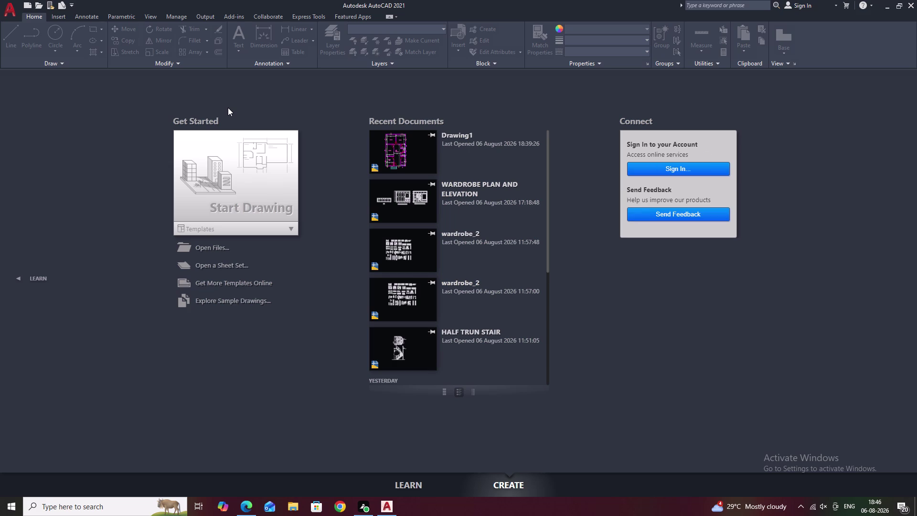
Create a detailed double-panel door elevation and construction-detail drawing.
Open a new blank drawing, Drawing1, from Start Drawing.
click(203, 166)
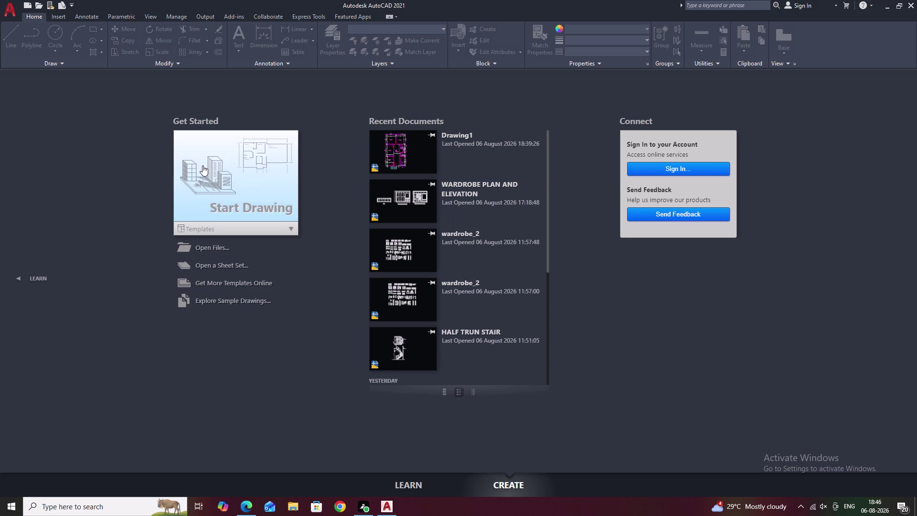
scroll(down, 3)
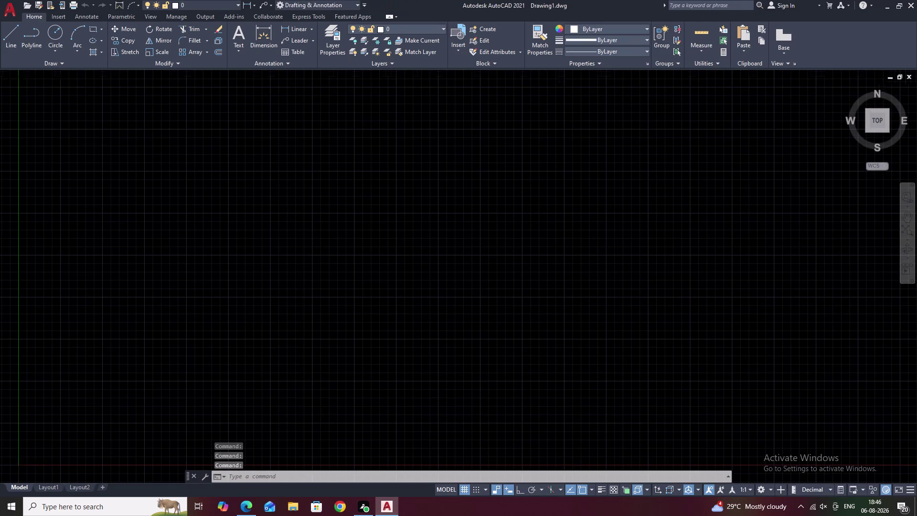
Set drawing length units to Engineering with 0'-0.00" precision.
text(UN)
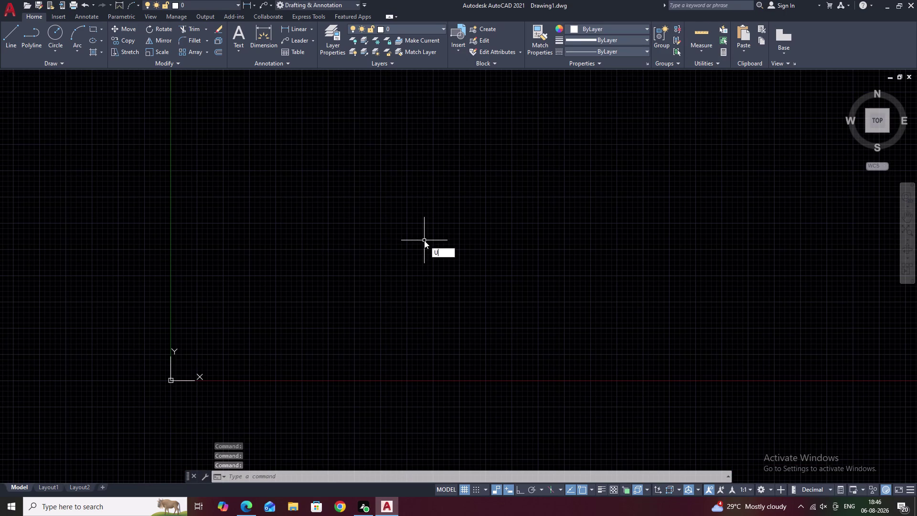
key(space)
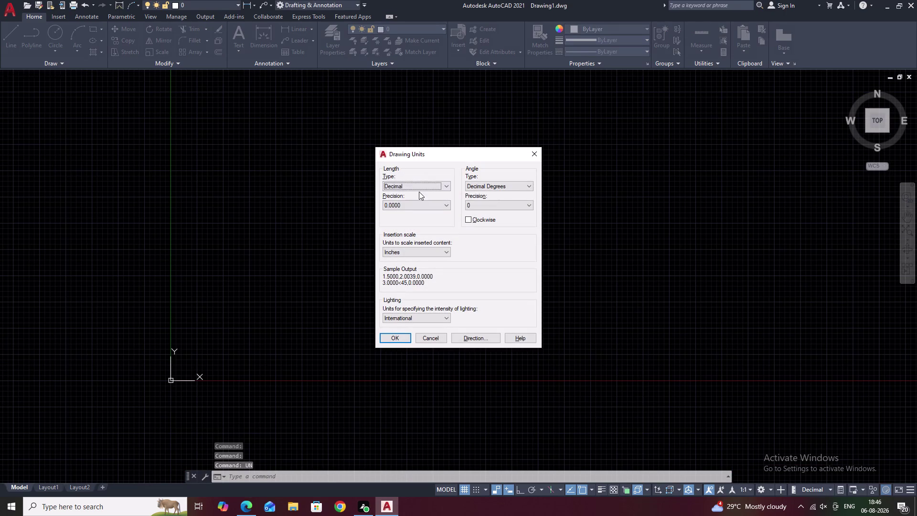
click(419, 187)
click(418, 206)
click(417, 206)
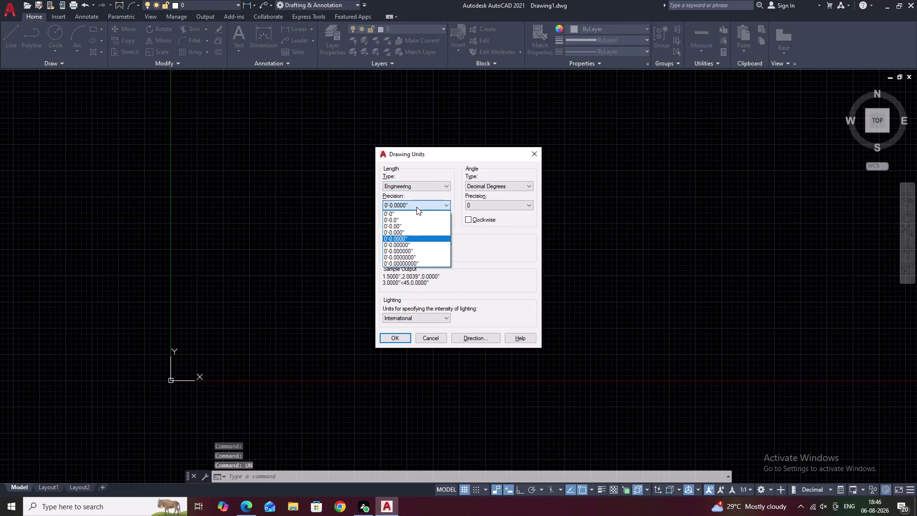
click(413, 226)
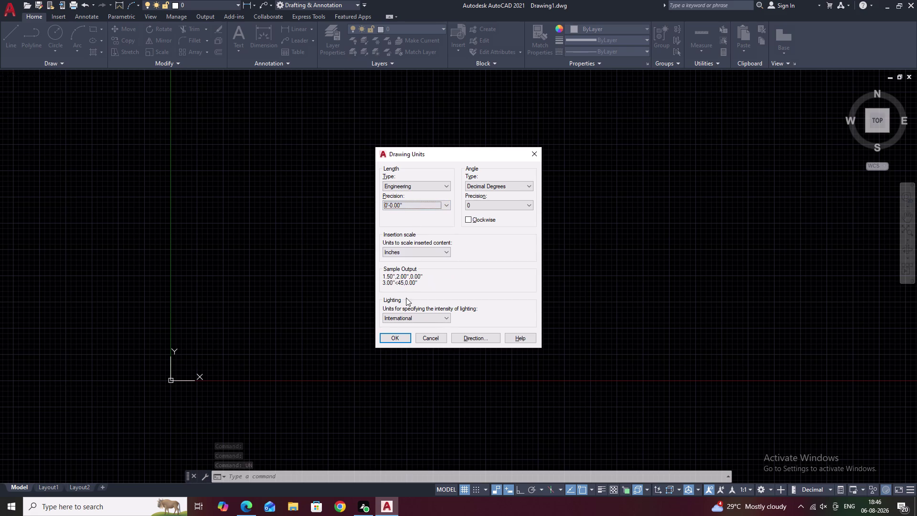
click(397, 342)
Pan the view so the origin sits at the lower left, then bring up dimension styles.
scroll(down, 3)
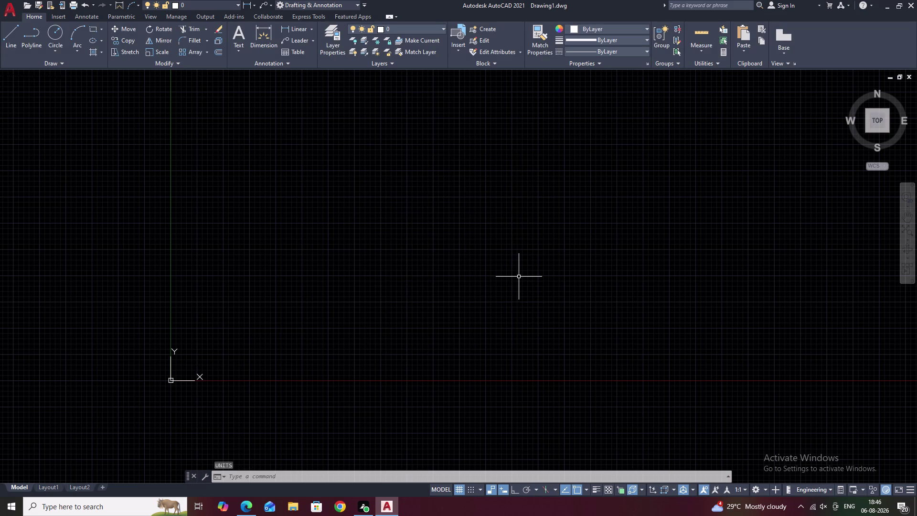
middle_drag(525, 222, 249, 401)
middle_drag(443, 220, 344, 295)
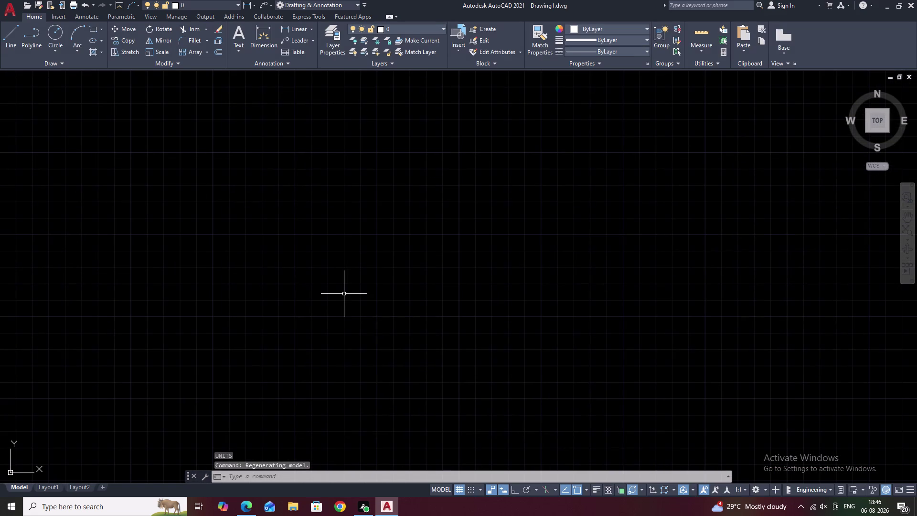
text(D)
key(space)
Give the Standard dimension style Engineering primary units with 0'-0.00" precision.
click(566, 231)
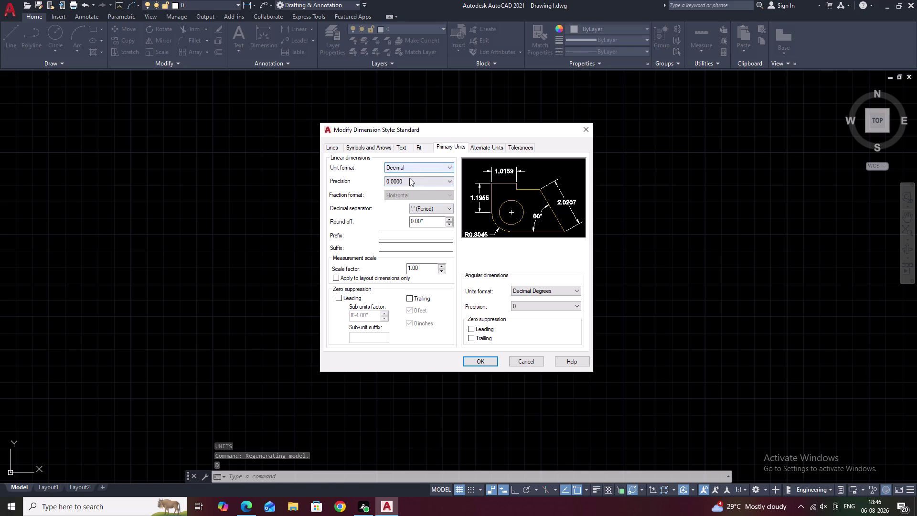
click(409, 181)
click(410, 169)
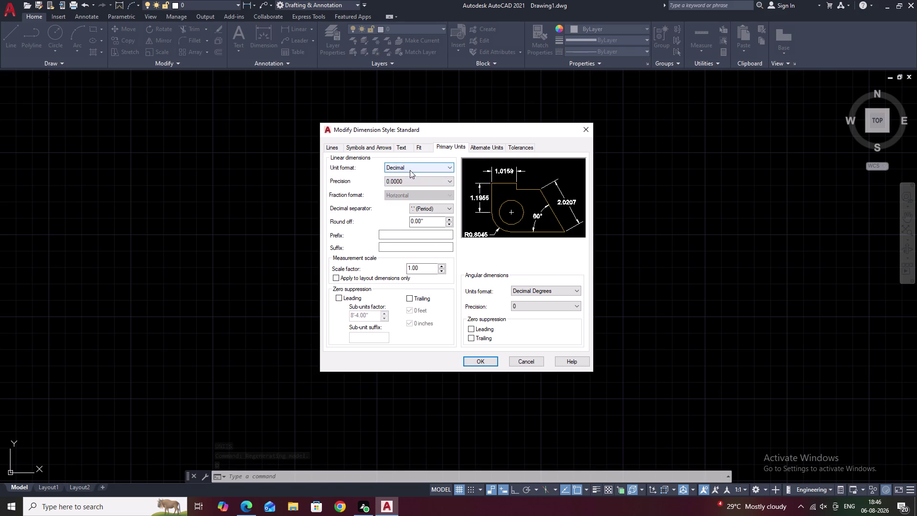
click(410, 170)
click(413, 187)
click(413, 181)
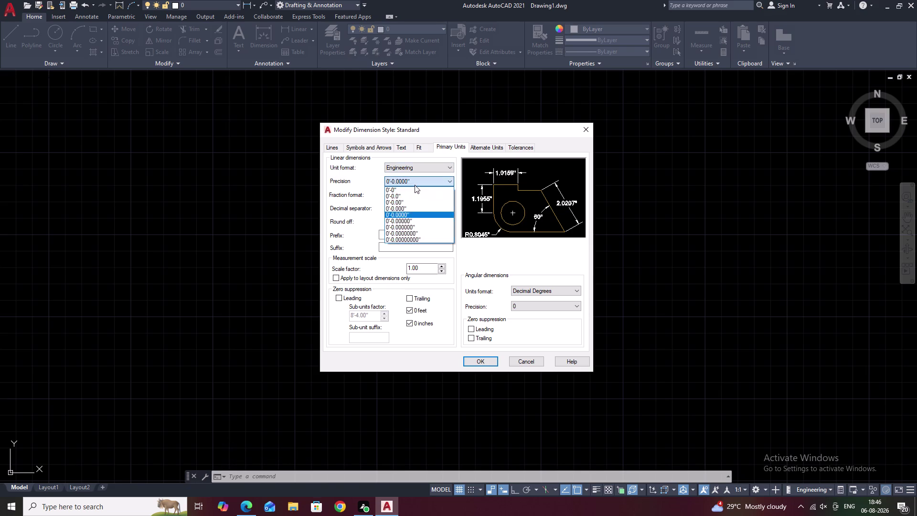
click(414, 202)
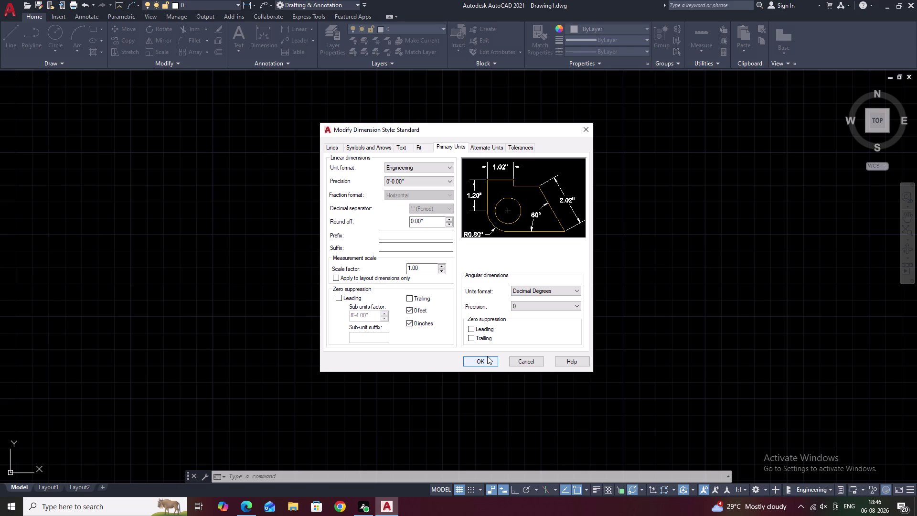
click(487, 356)
click(522, 325)
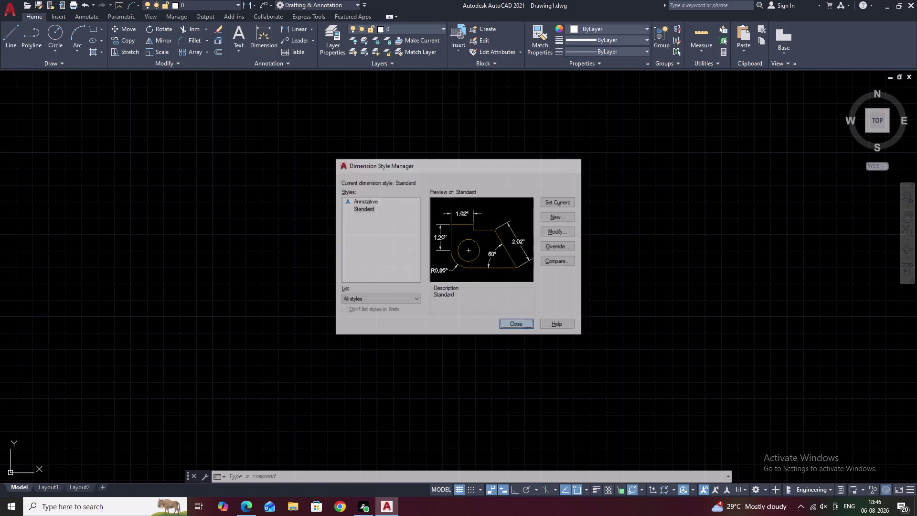
text(L)
key(space)
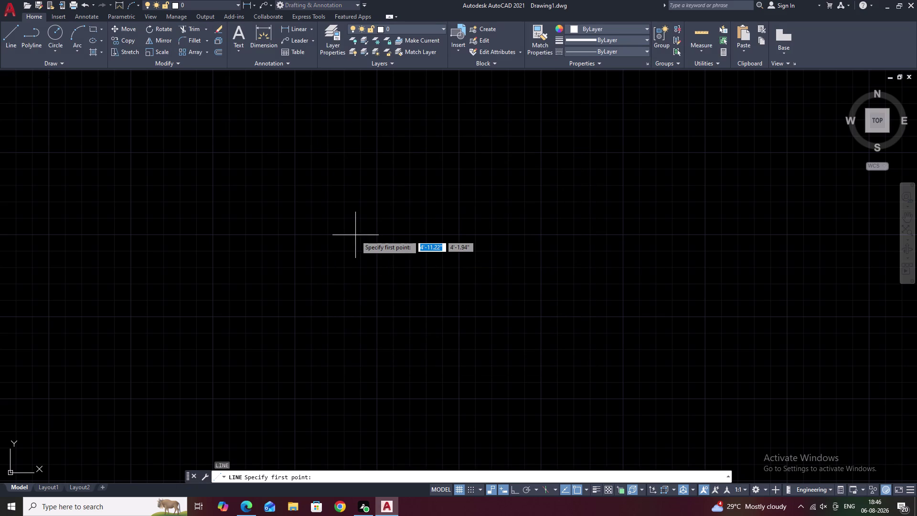
Place a horizontal construction line (XL, Hor) low in the drawing and pan to it.
key(Escape)
text(X)
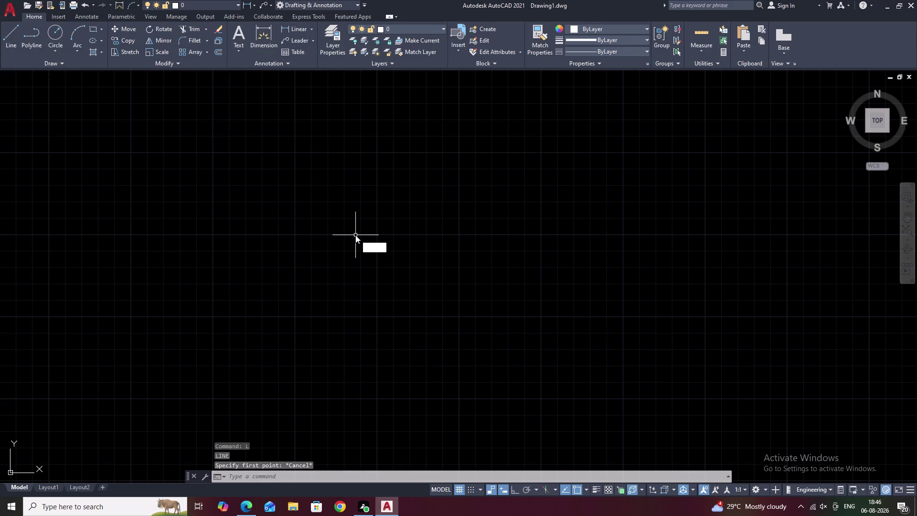
text(L H)
key(space)
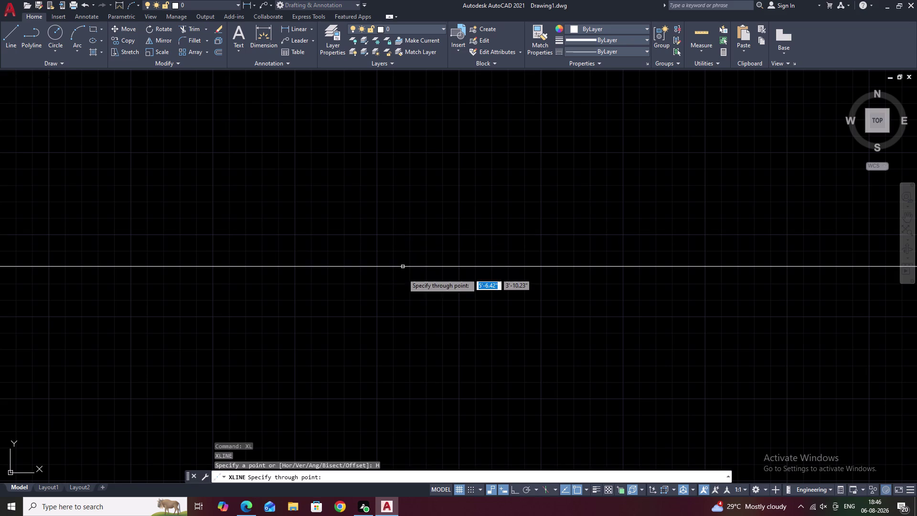
click(412, 399)
key(Escape)
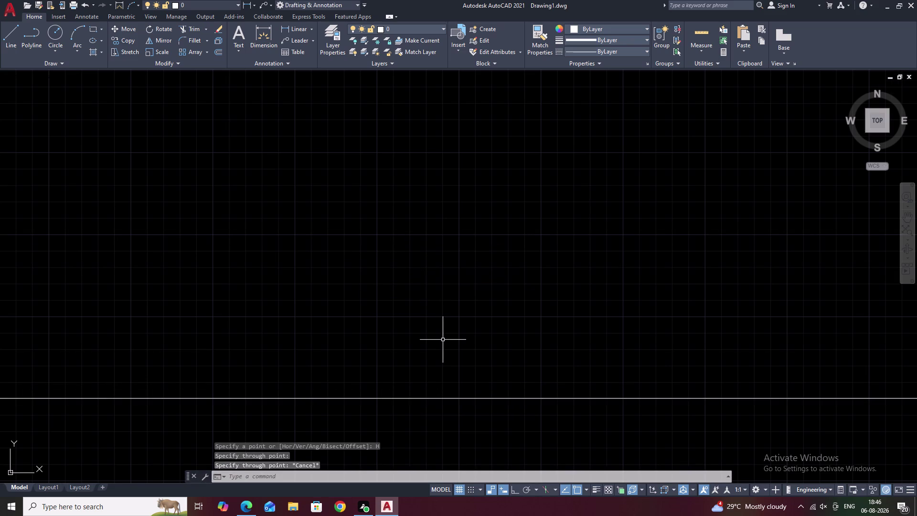
scroll(down, 3)
middle_drag(443, 338, 353, 370)
scroll(up, 3)
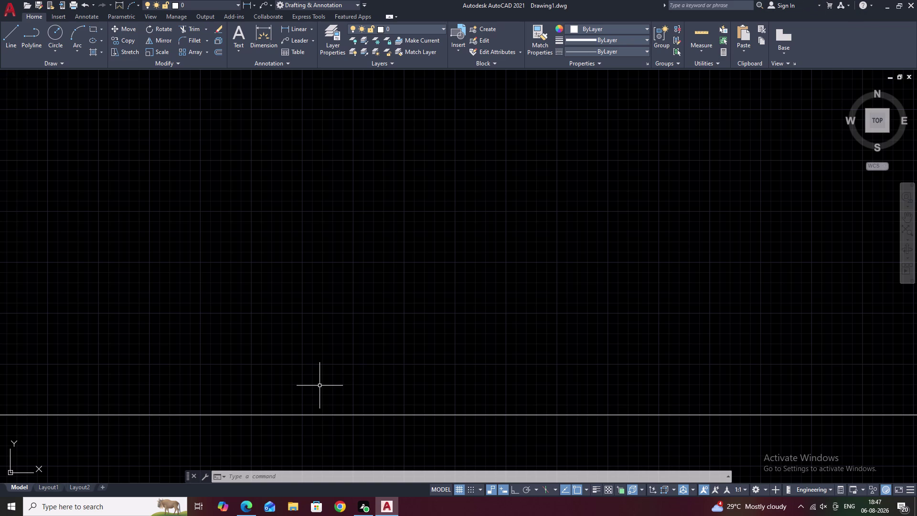
text(REC)
key(space)
key(f)
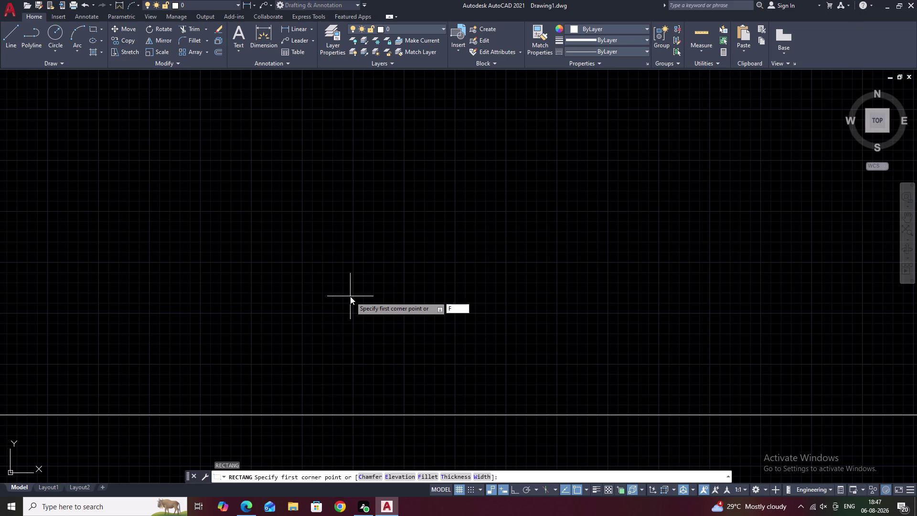
key(Escape)
text(RE)
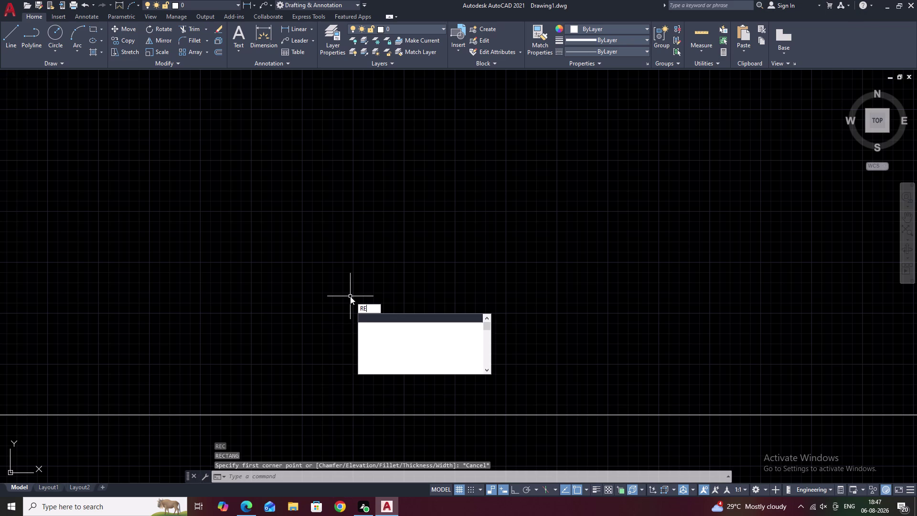
text(C)
key(space)
click(304, 189)
right_click(305, 190)
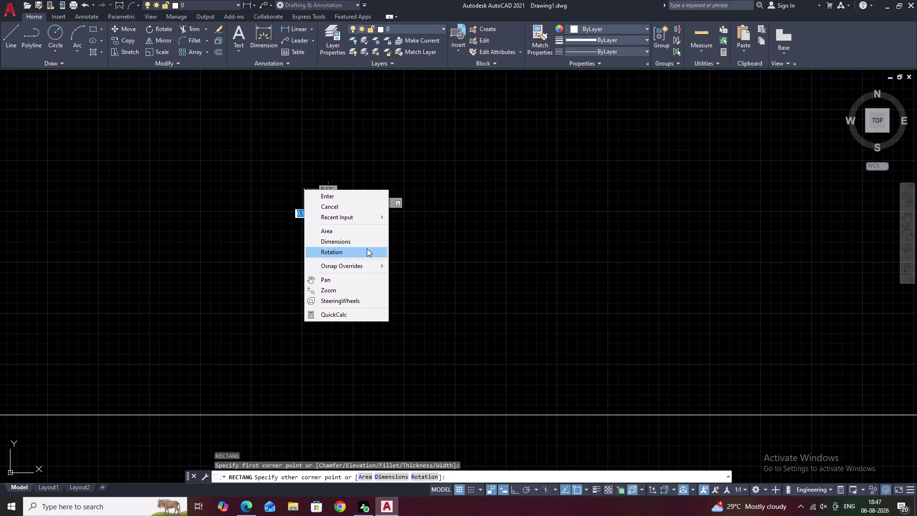
click(402, 213)
key(Escape)
key(Escape)
drag(397, 177, 383, 177)
drag(370, 177, 297, 188)
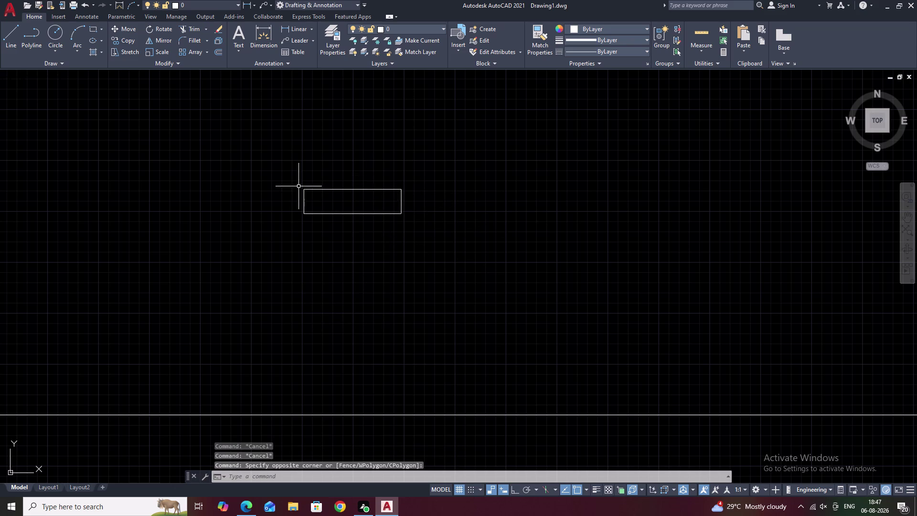
drag(297, 188, 299, 252)
drag(394, 186, 383, 179)
drag(342, 172, 387, 257)
key(Escape)
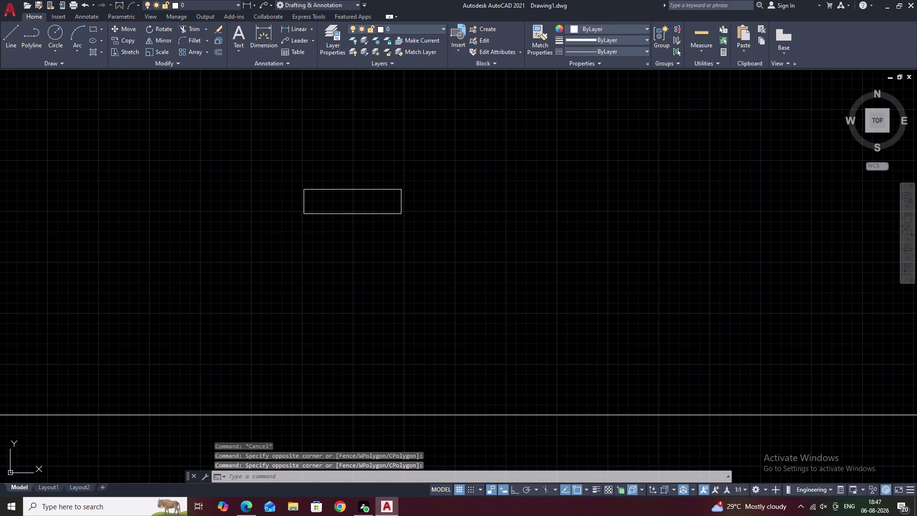
drag(429, 180, 356, 278)
text(E)
key(space)
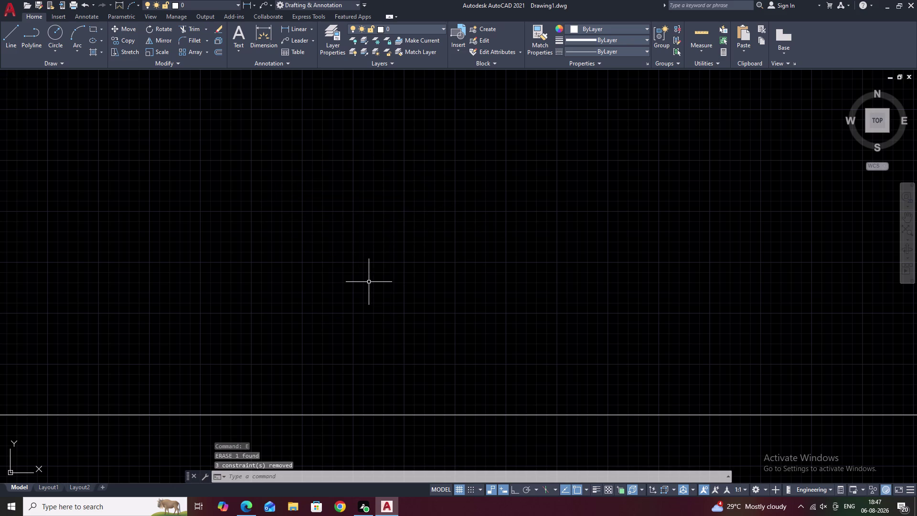
key(Escape)
text(REC)
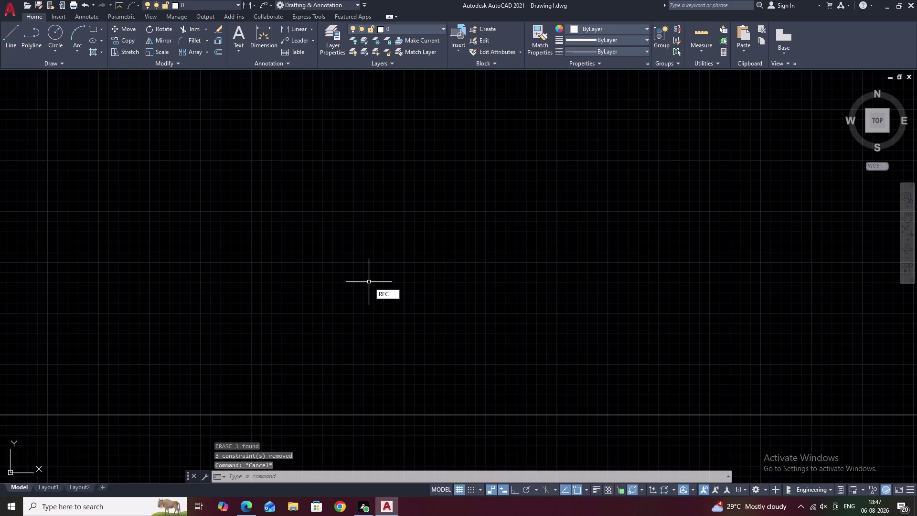
Start a rectangle from a first corner and enter a 4' length.
key(space)
click(302, 159)
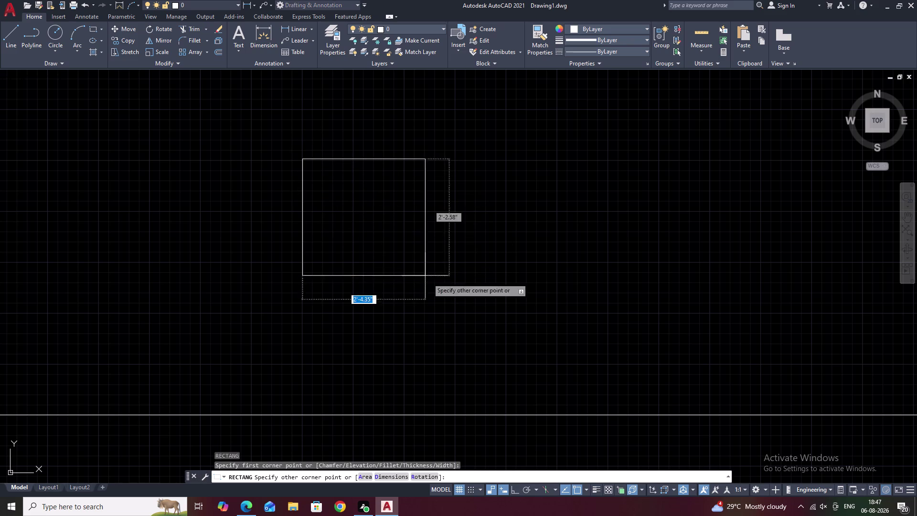
key(d)
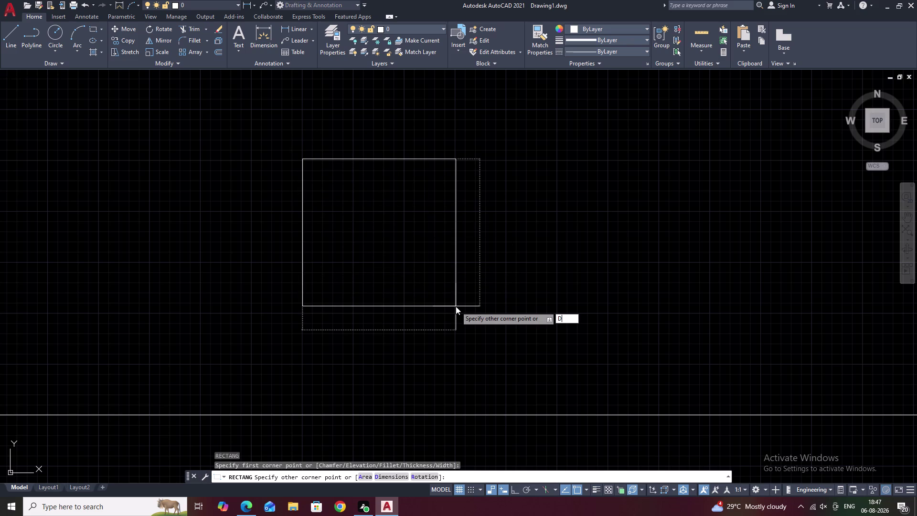
key(space)
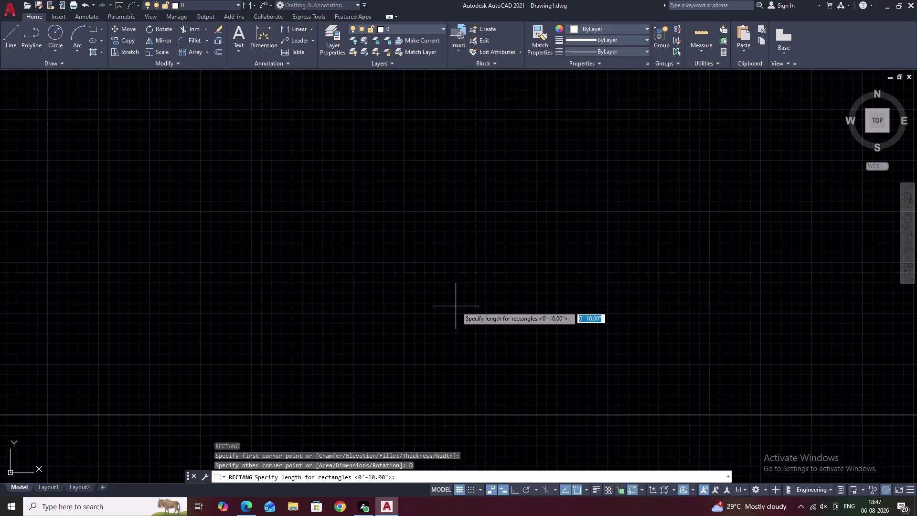
key(3)
key(BackSpace)
key(4)
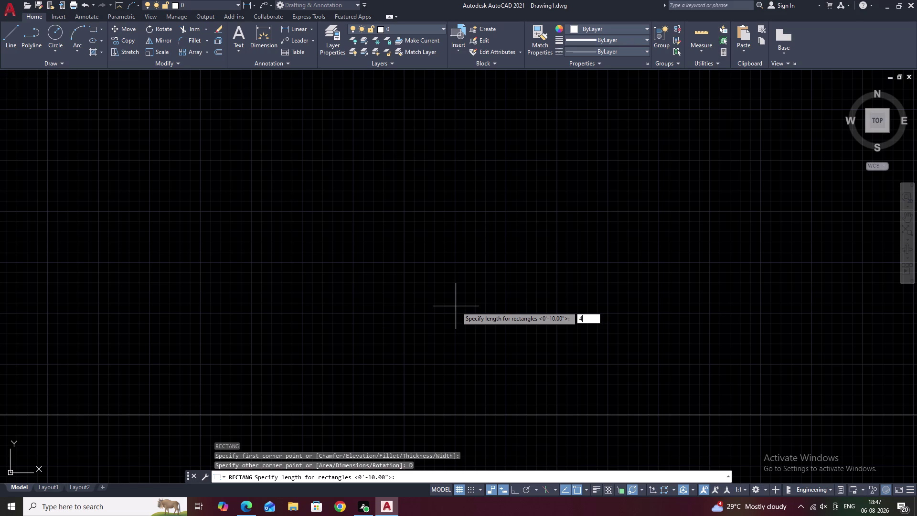
text('0)
key(ctrl+apostrophe)
key(shift+quotedbl)
key(Return)
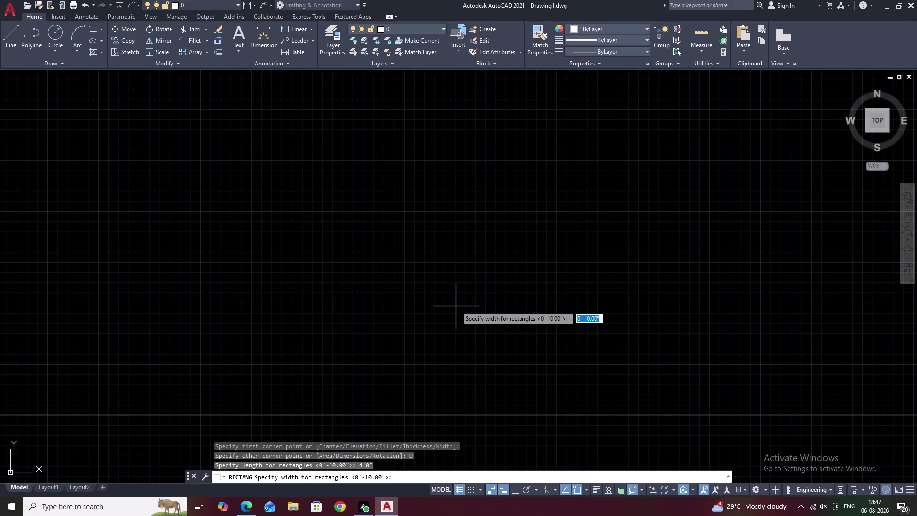
Enter a 7' width and place the 4' by 7' rectangle.
key(7)
key(apostrophe)
key(0)
key(ctrl+apostrophe)
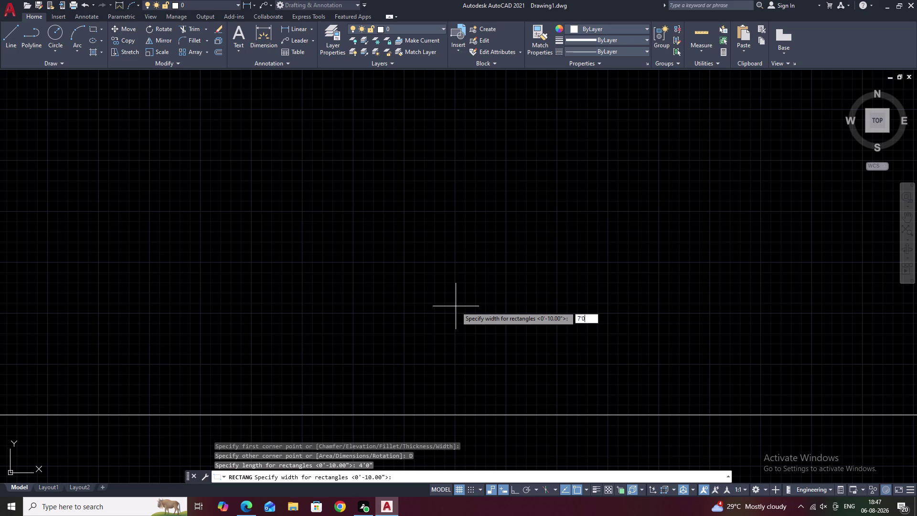
key(shift+quotedbl)
key(space)
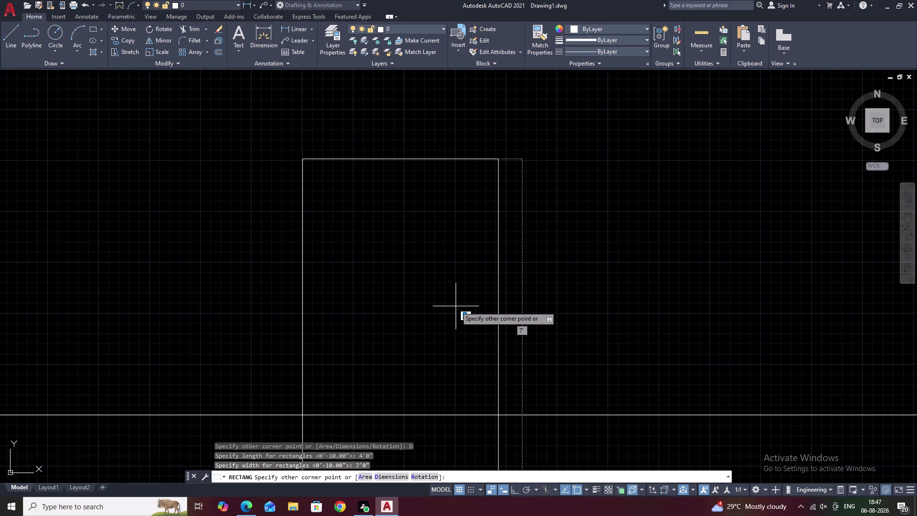
click(456, 306)
scroll(down, 3)
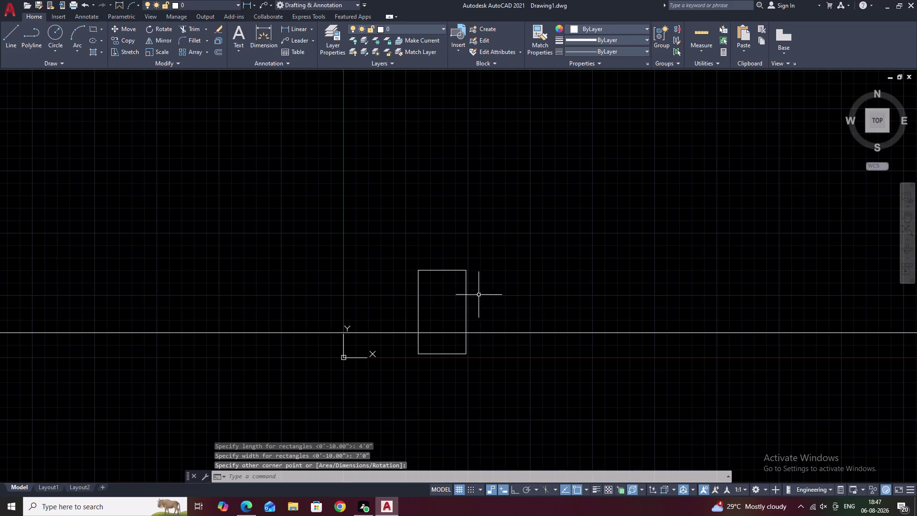
click(475, 271)
drag(473, 269, 410, 324)
key(Escape)
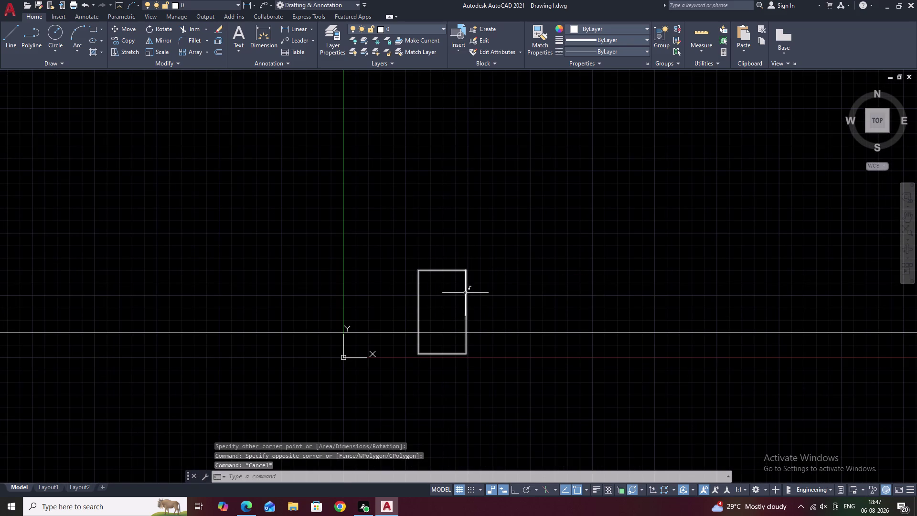
double_click(465, 294)
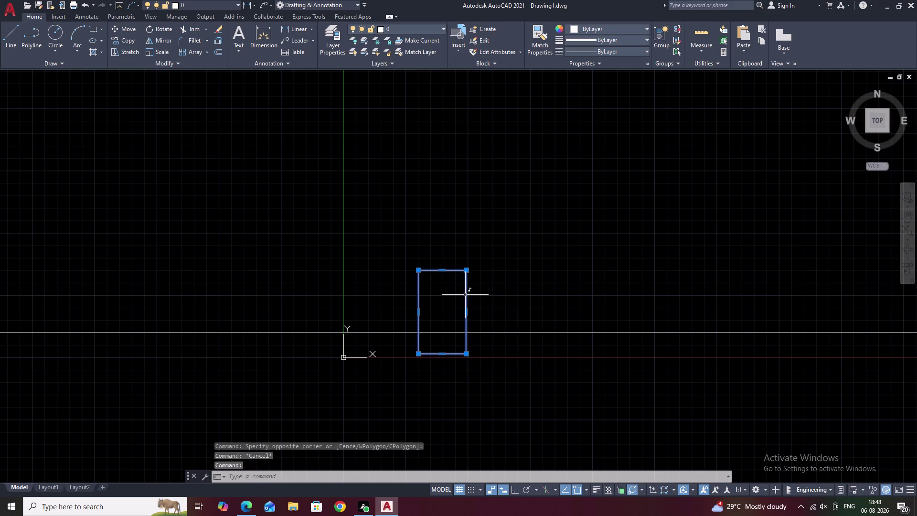
text(M)
key(space)
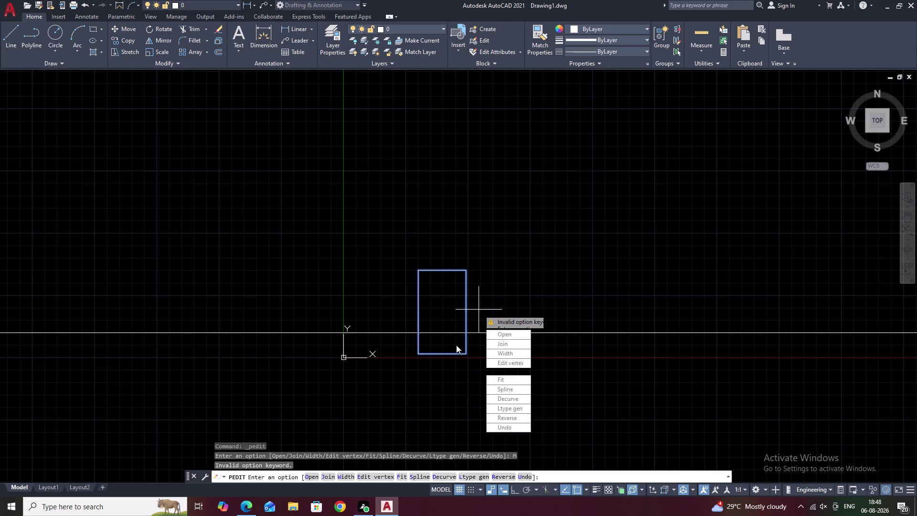
key(Escape)
click(466, 314)
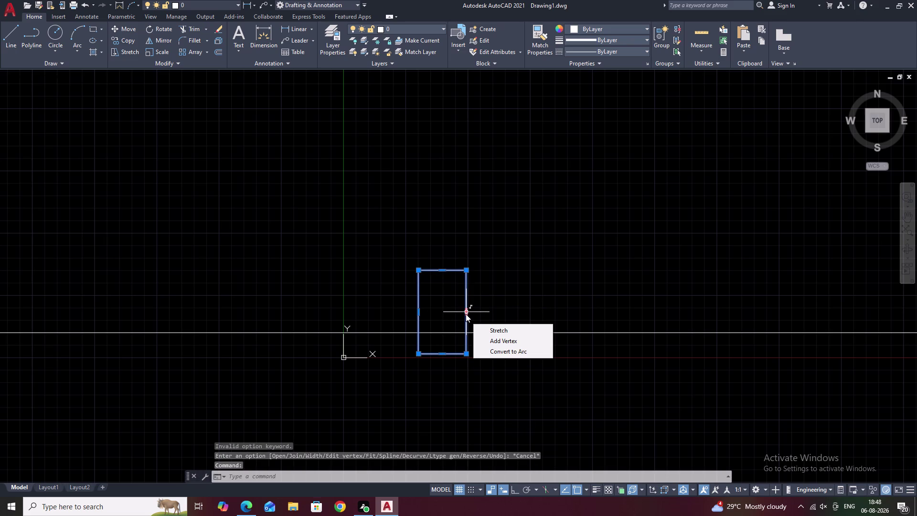
text(M)
key(space)
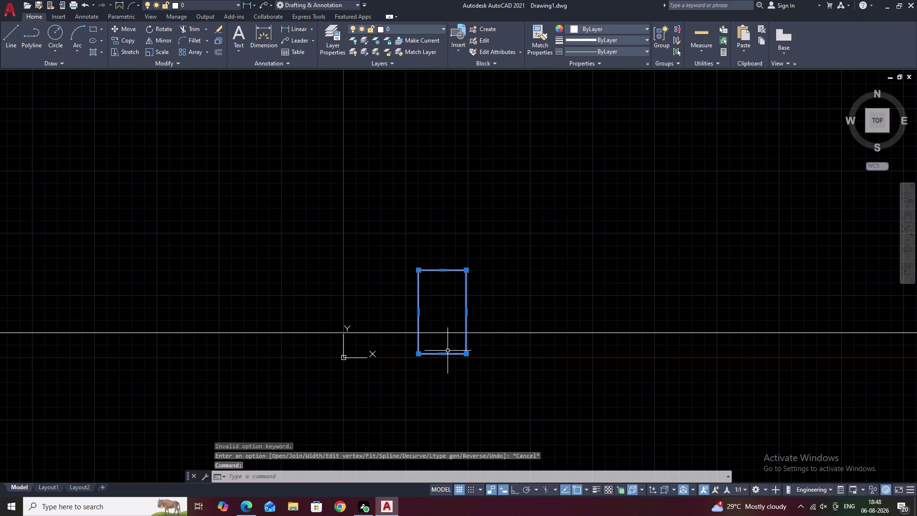
key(Escape)
key(Escape)
click(466, 313)
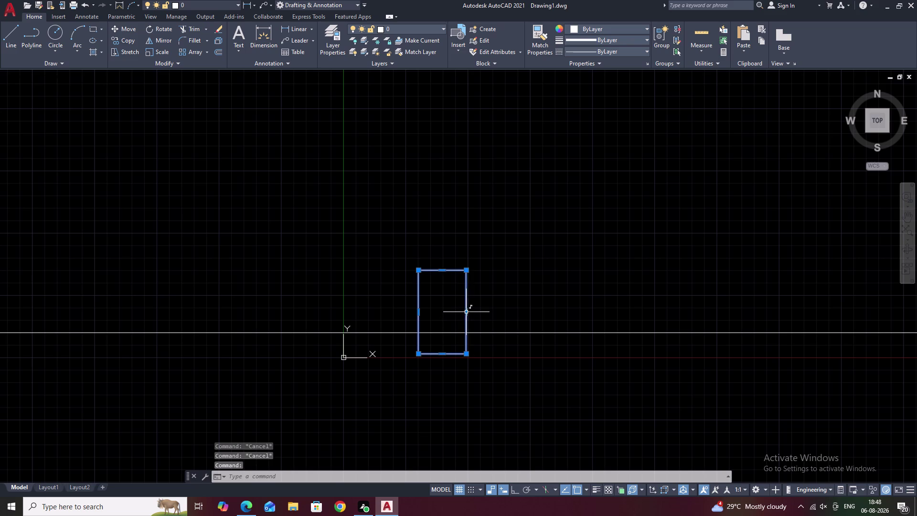
text(M)
key(space)
text(M)
key(space)
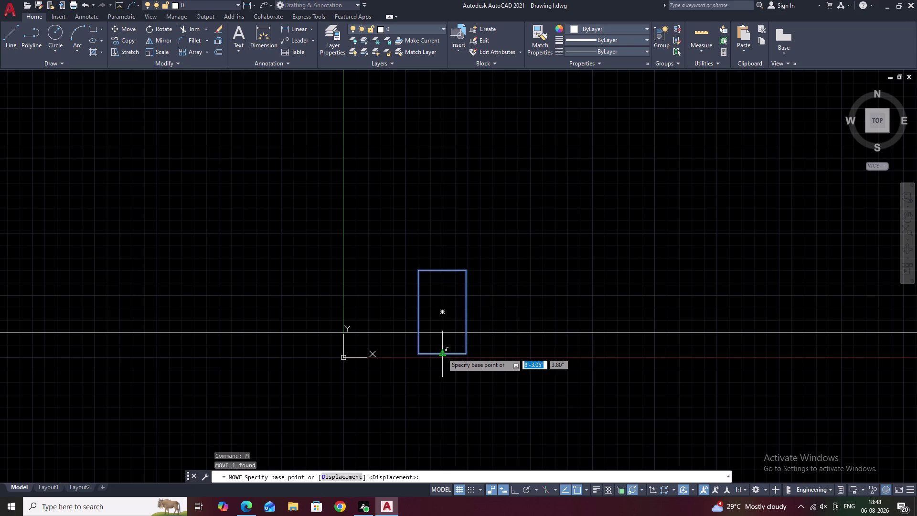
Move the rectangle from its bottom-edge midpoint onto the construction line.
click(442, 353)
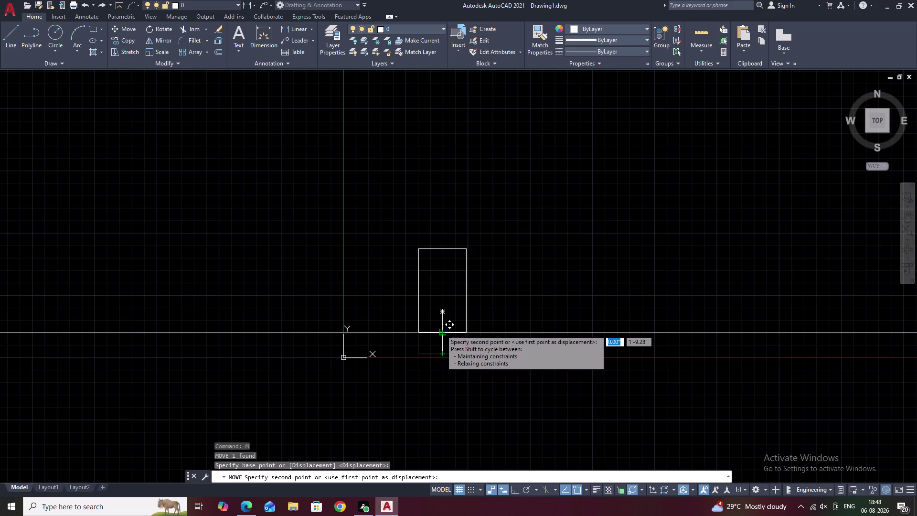
scroll(up, 3)
scroll(up, 3)
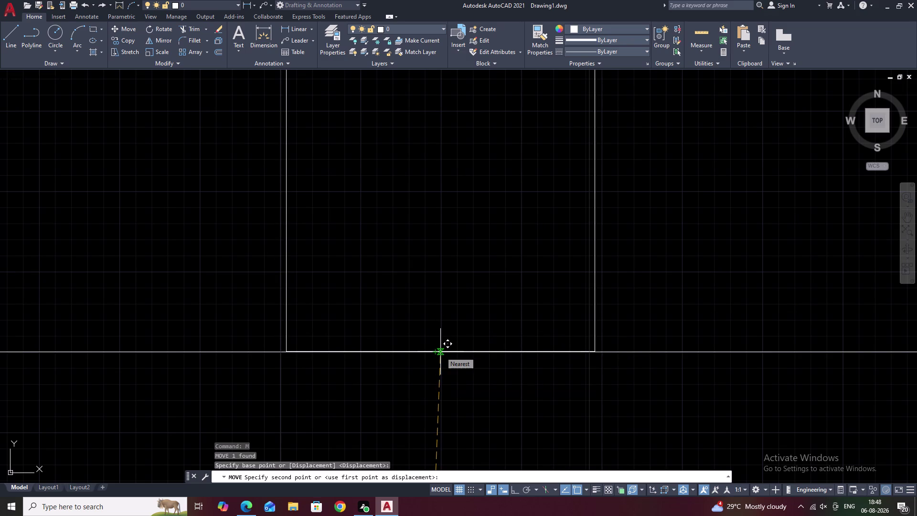
click(441, 351)
key(Escape)
Frame the moved rectangle in view and select it.
scroll(down, 3)
middle_drag(491, 349, 405, 346)
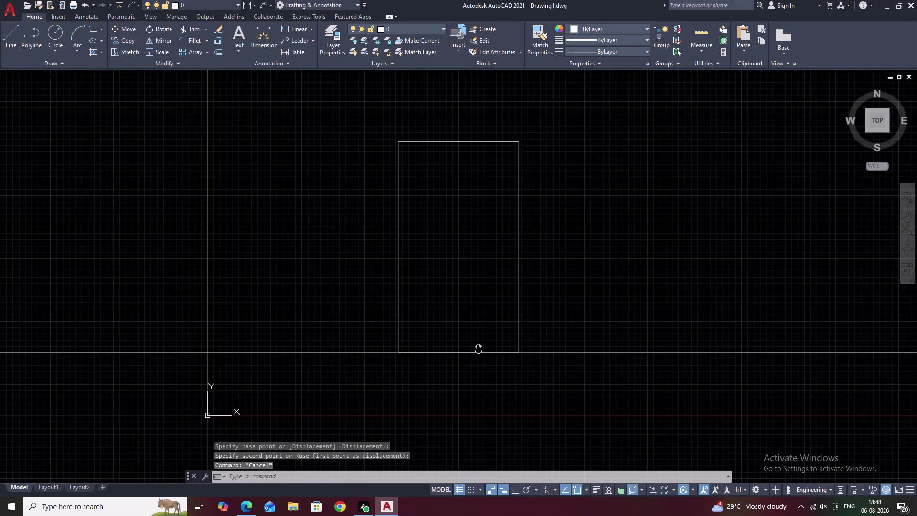
middle_drag(405, 347, 324, 335)
scroll(down, 3)
middle_drag(421, 324, 365, 342)
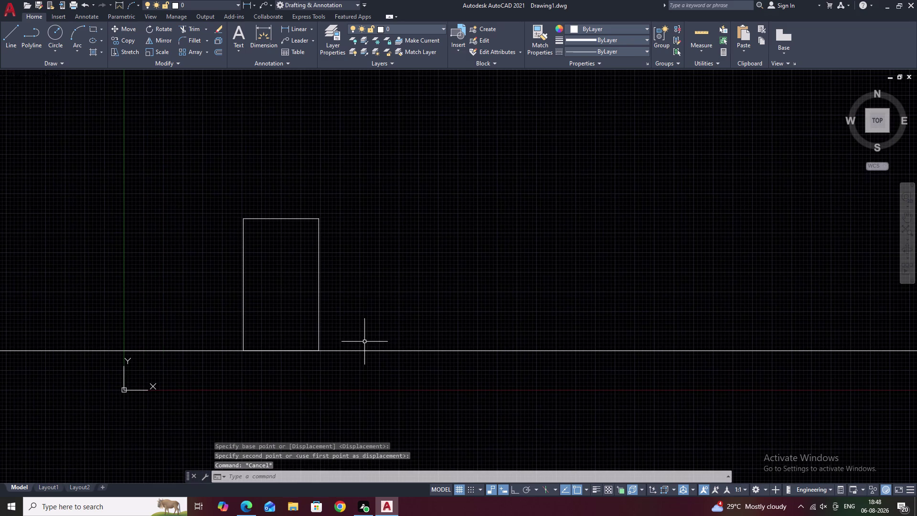
middle_drag(403, 352, 413, 333)
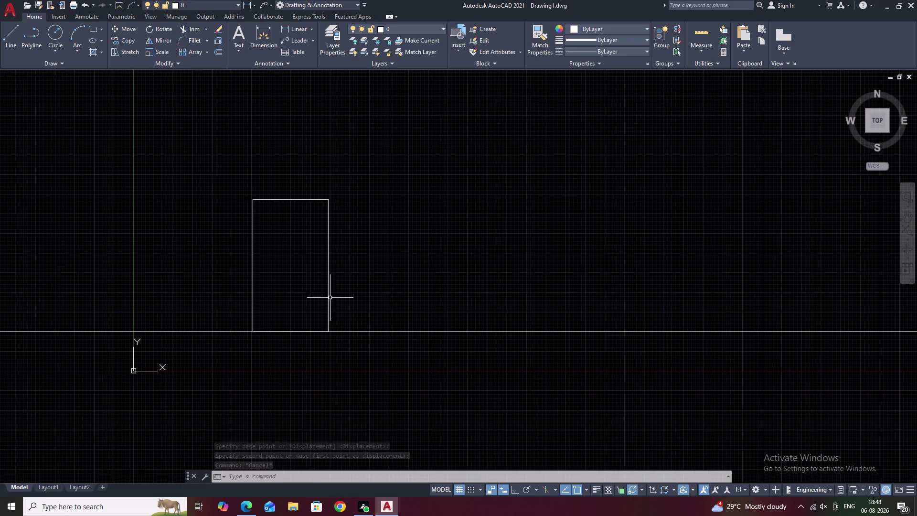
scroll(up, 3)
middle_drag(287, 306, 374, 285)
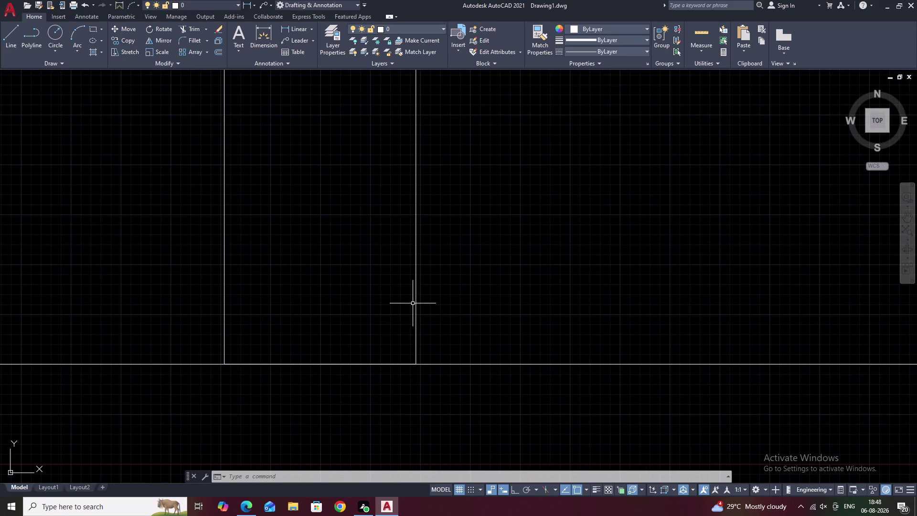
click(417, 301)
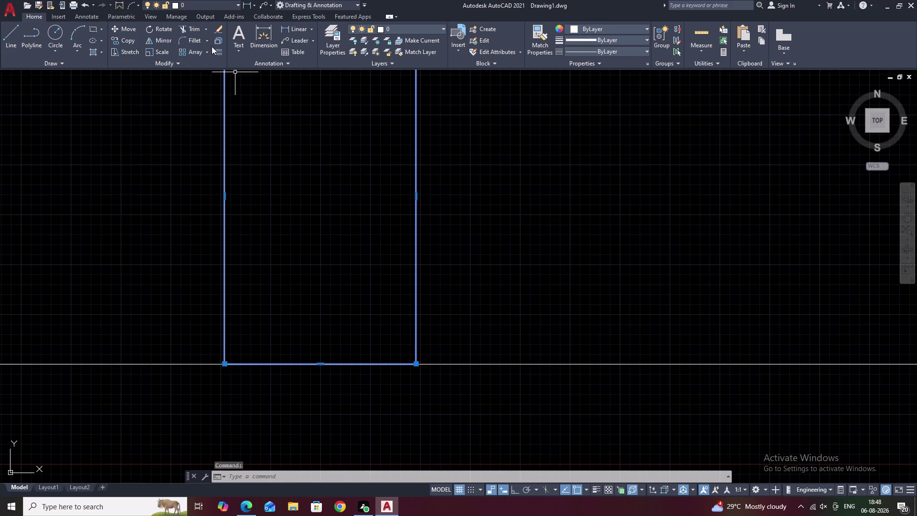
Explode the rectangle, then cancel an oversized 8-foot offset of its bottom edge.
click(217, 41)
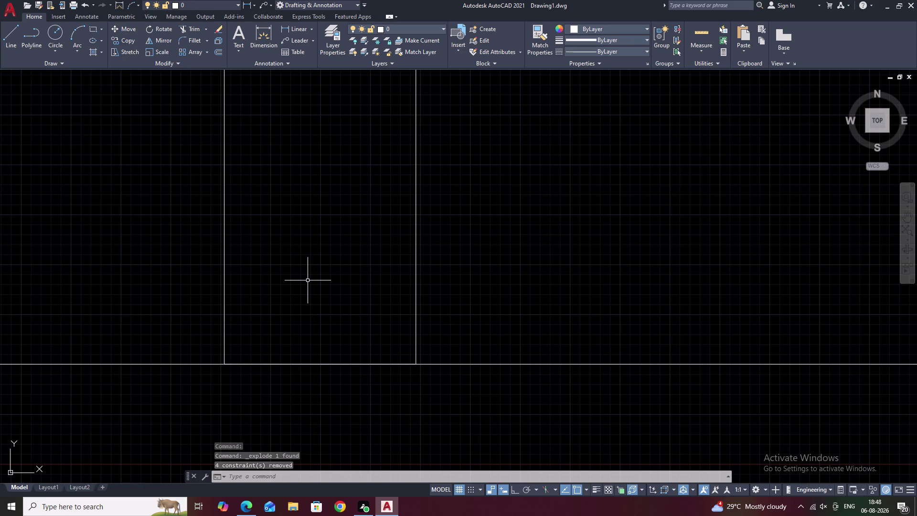
key(o)
key(space)
key(8)
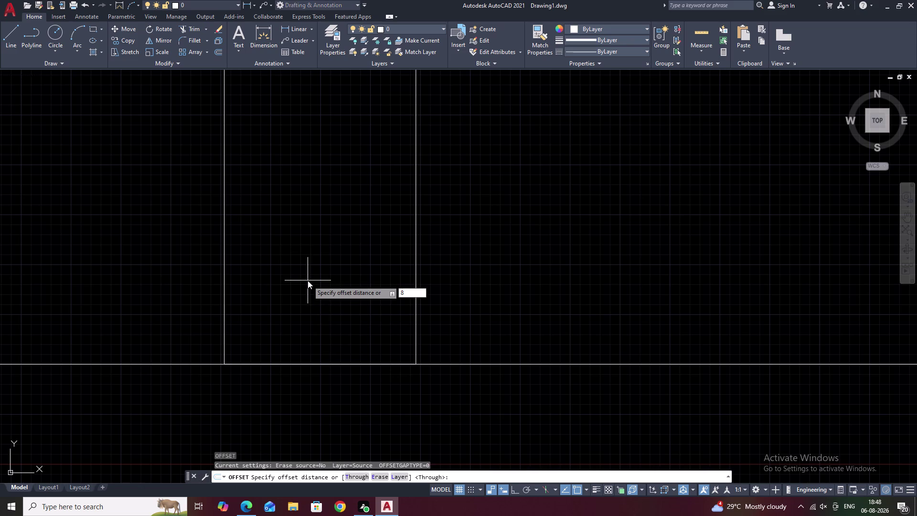
key(apostrophe)
key(space)
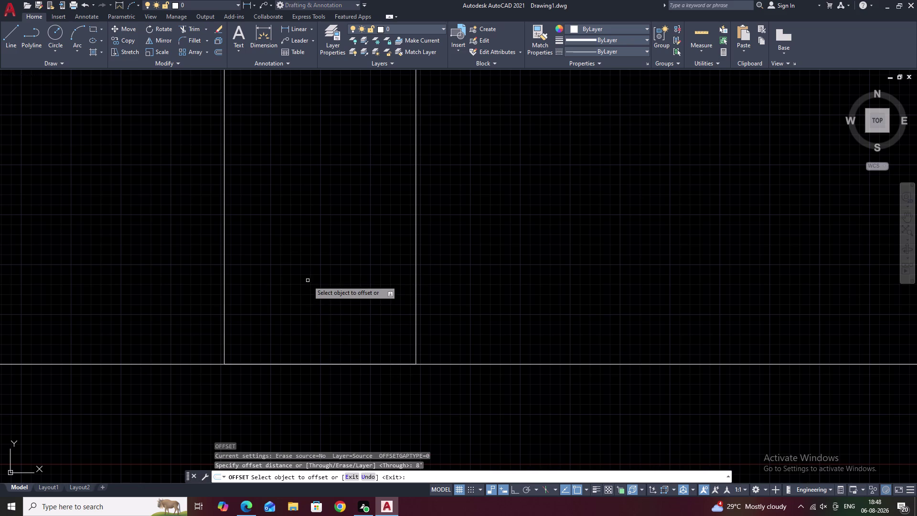
click(305, 361)
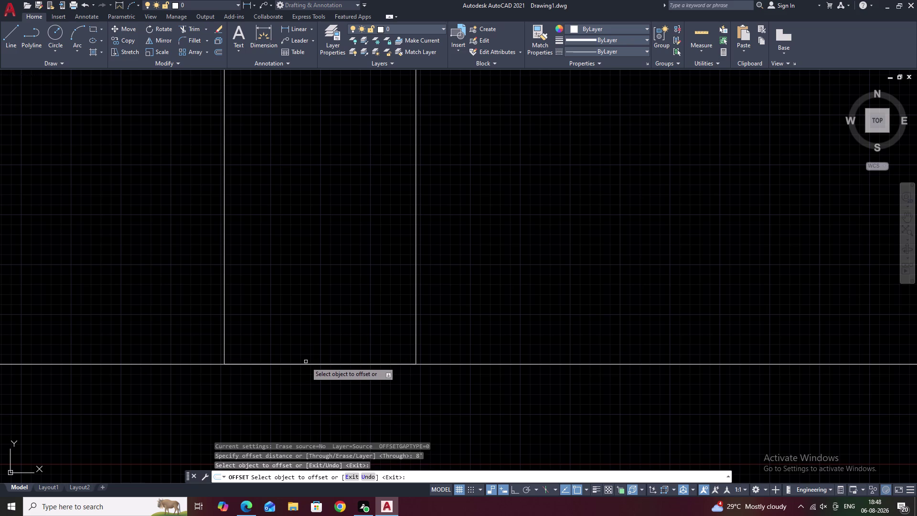
click(306, 363)
scroll(down, 3)
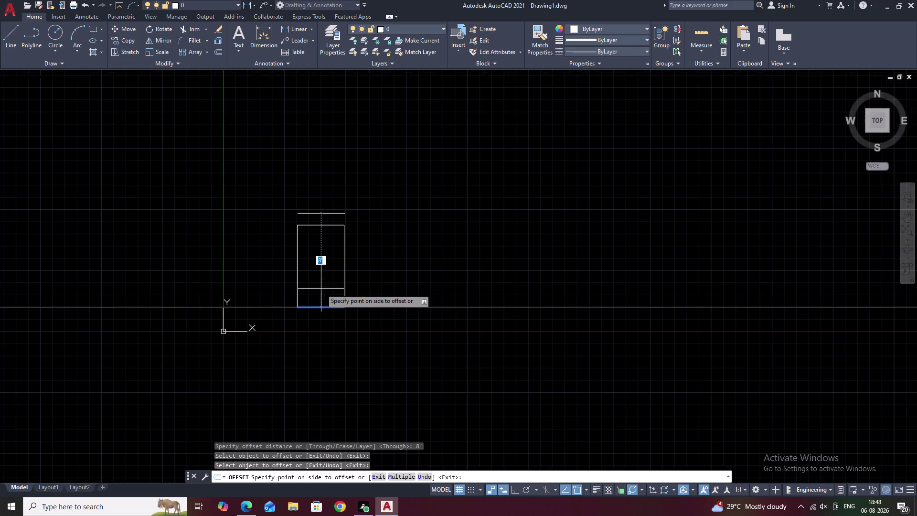
key(Escape)
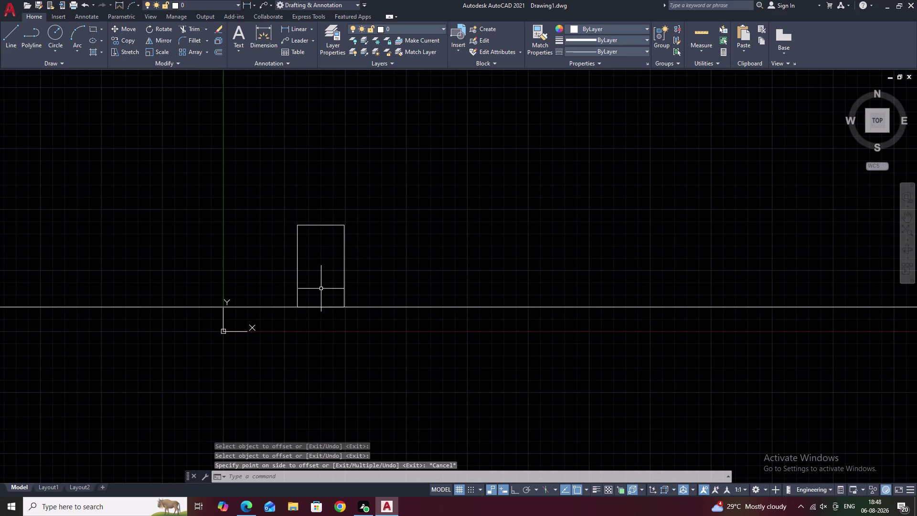
Offset the bottom edge 8 inches upward inside the rectangle.
key(space)
key(8)
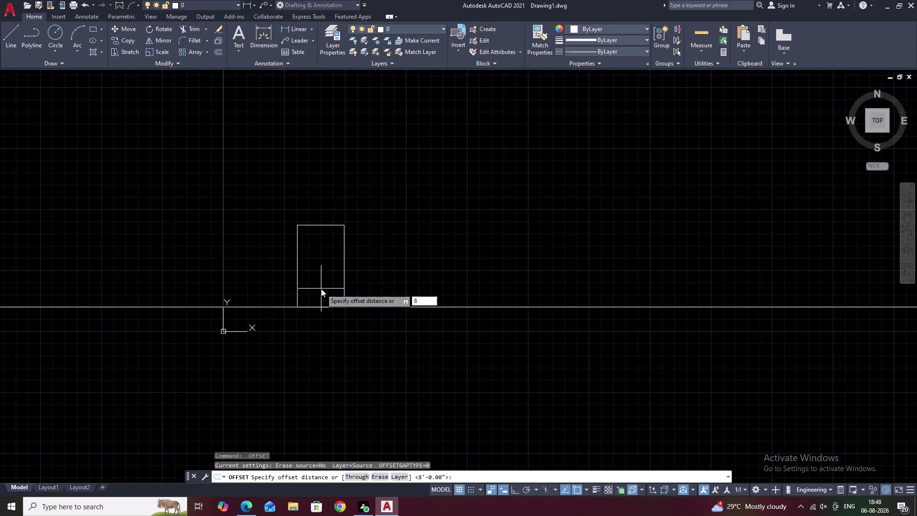
key(space)
scroll(up, 3)
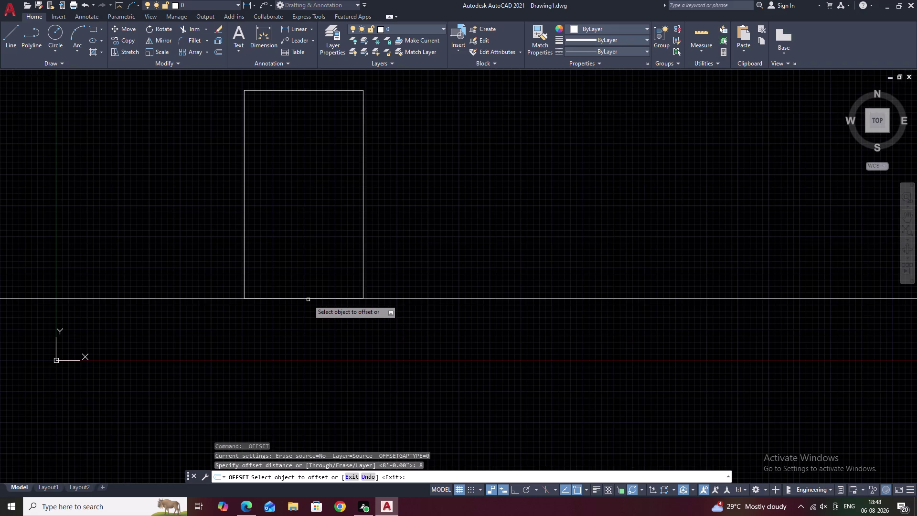
scroll(up, 3)
click(307, 298)
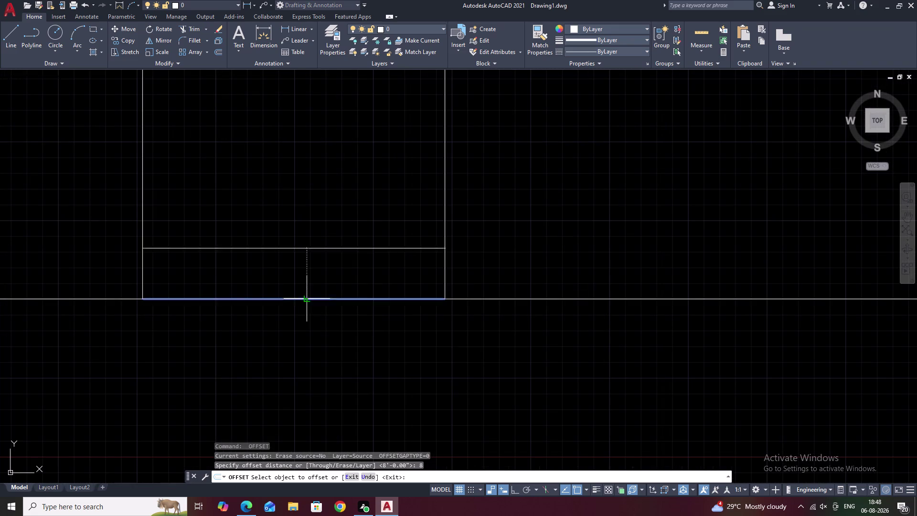
click(306, 270)
scroll(down, 3)
middle_drag(306, 271, 300, 301)
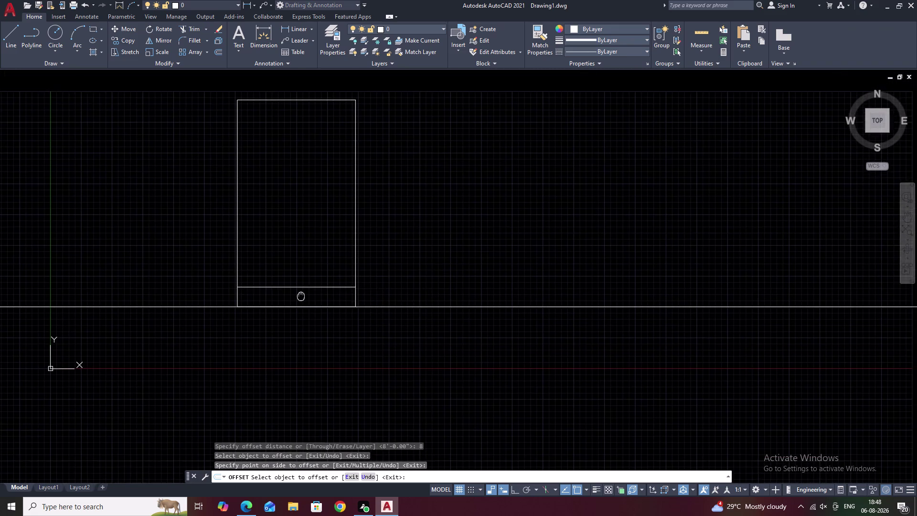
middle_drag(300, 300, 299, 303)
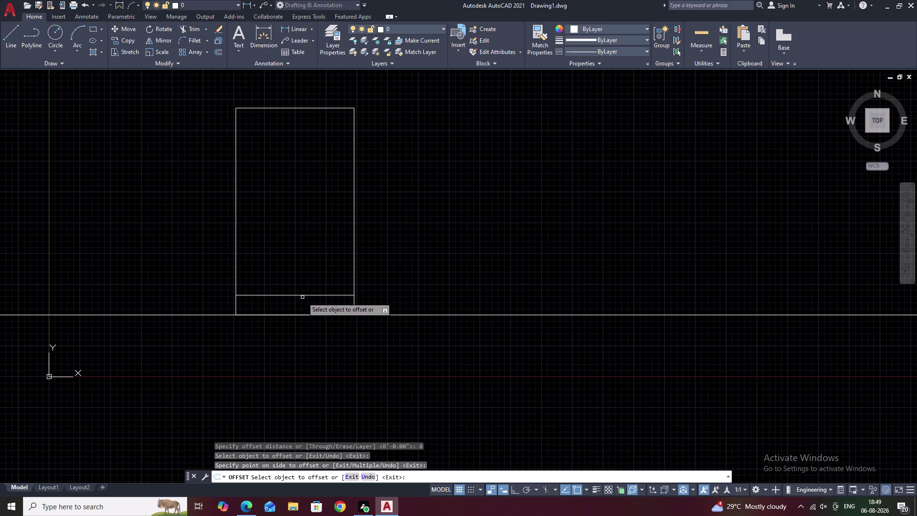
Erase the 8-inch offset line from the rectangle.
double_click(304, 296)
key(Escape)
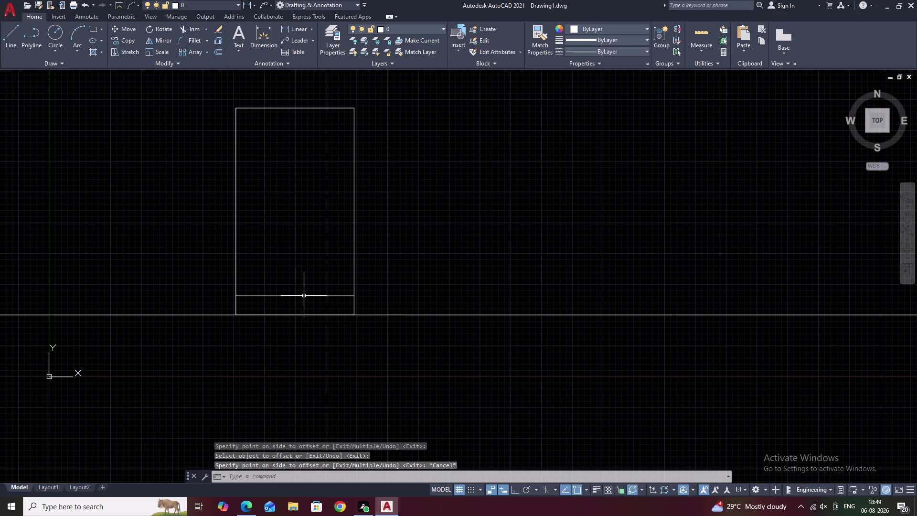
click(304, 295)
text(E)
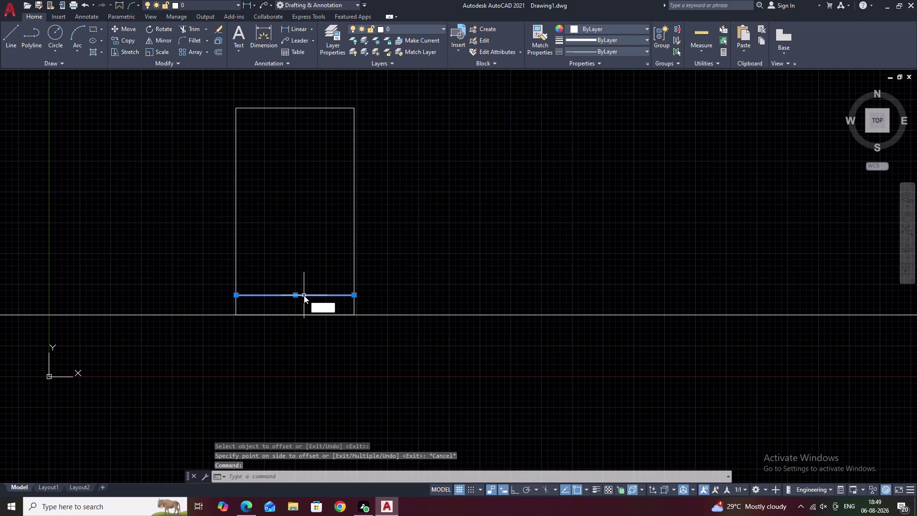
key(space)
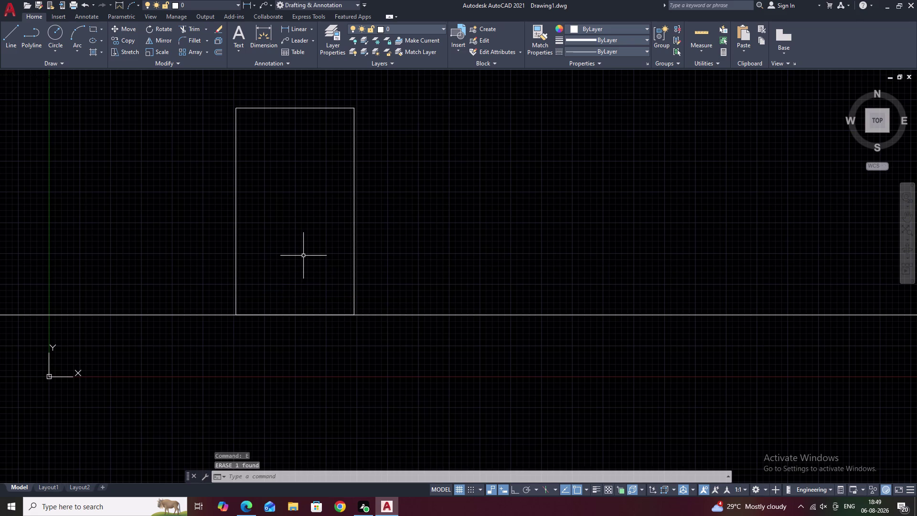
text(O)
key(space)
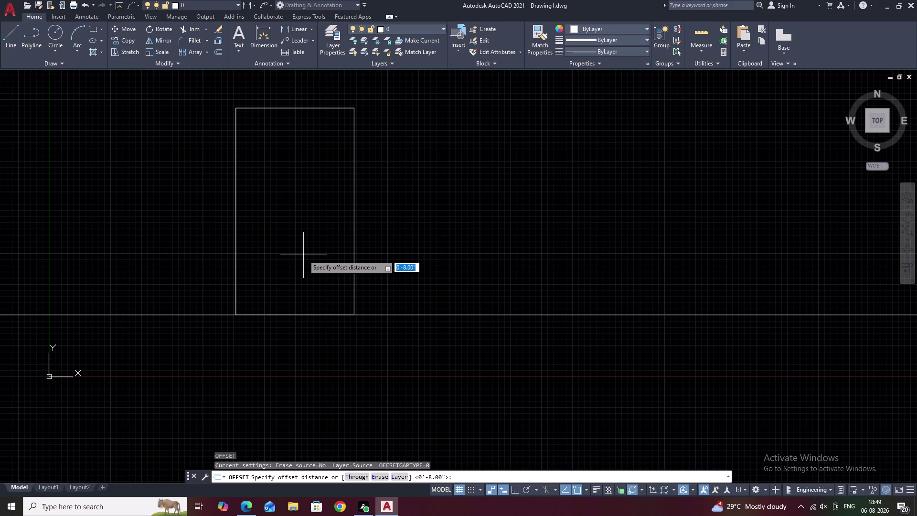
Enter 2.5 as the offset distance, replacing a mistyped 1.5.
text(1.)
text(5)
key(BackSpace)
key(BackSpace)
key(BackSpace)
text(2.5)
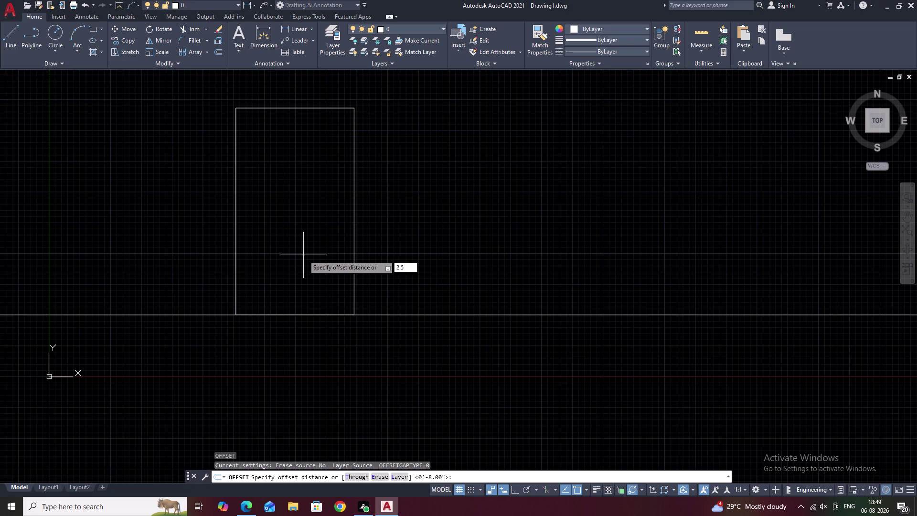